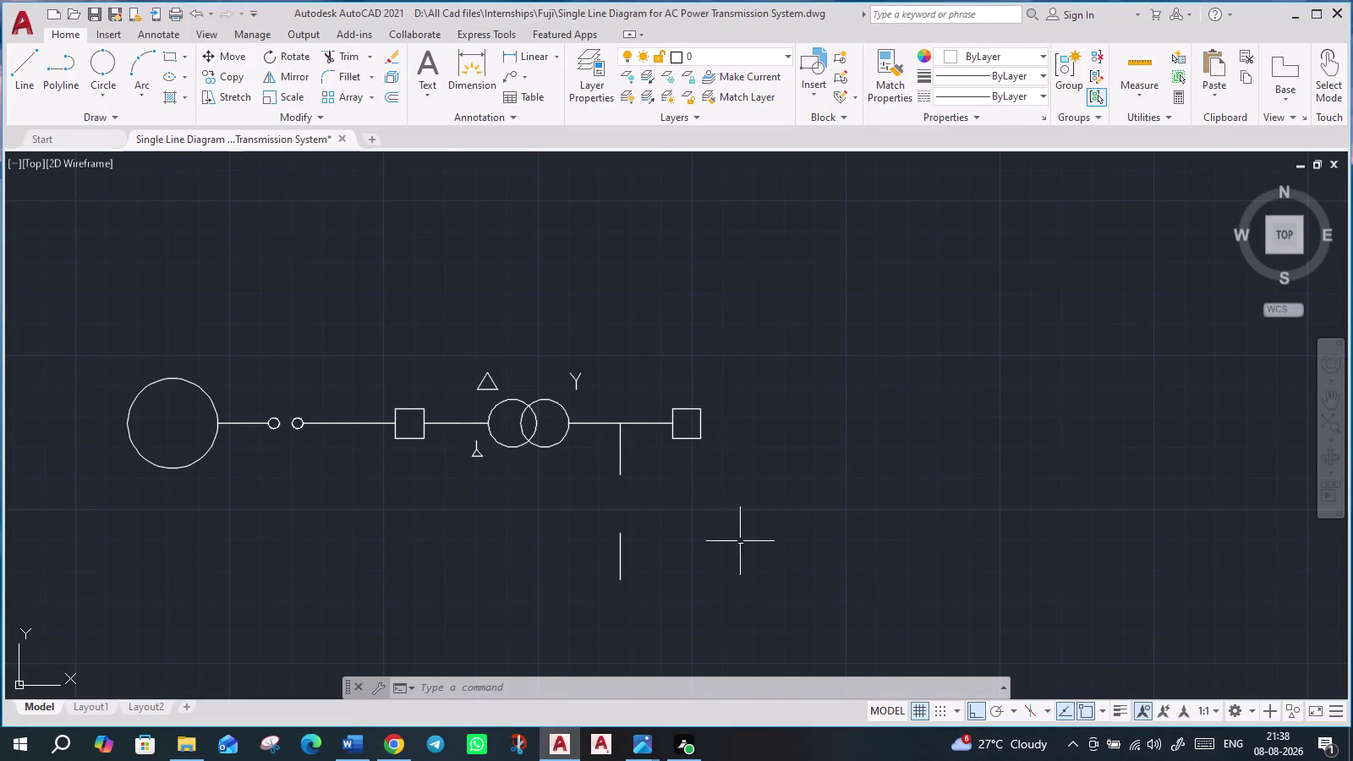
Draw a short horizontal line from the bottom endpoint of the lone vertical stub.
middle_drag(814, 586, 789, 604)
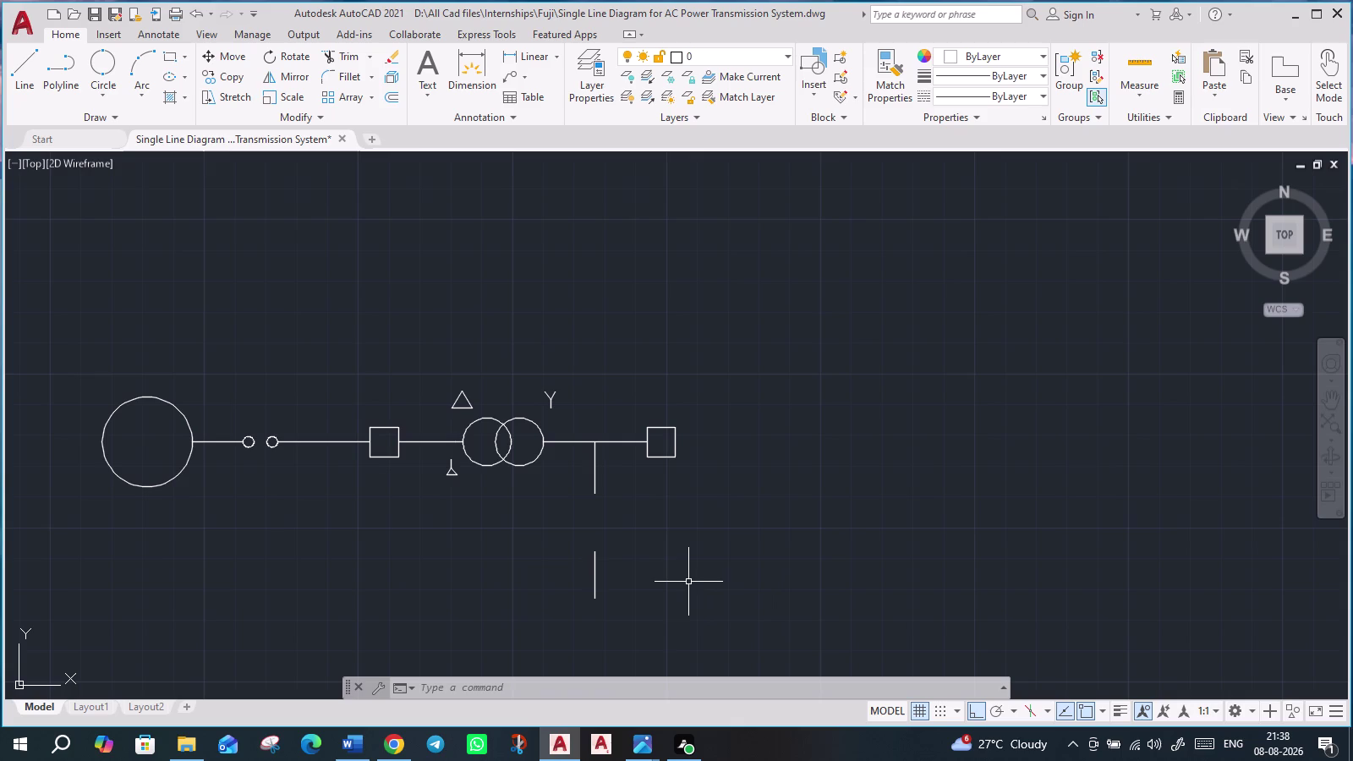
click(27, 65)
middle_drag(699, 622, 707, 459)
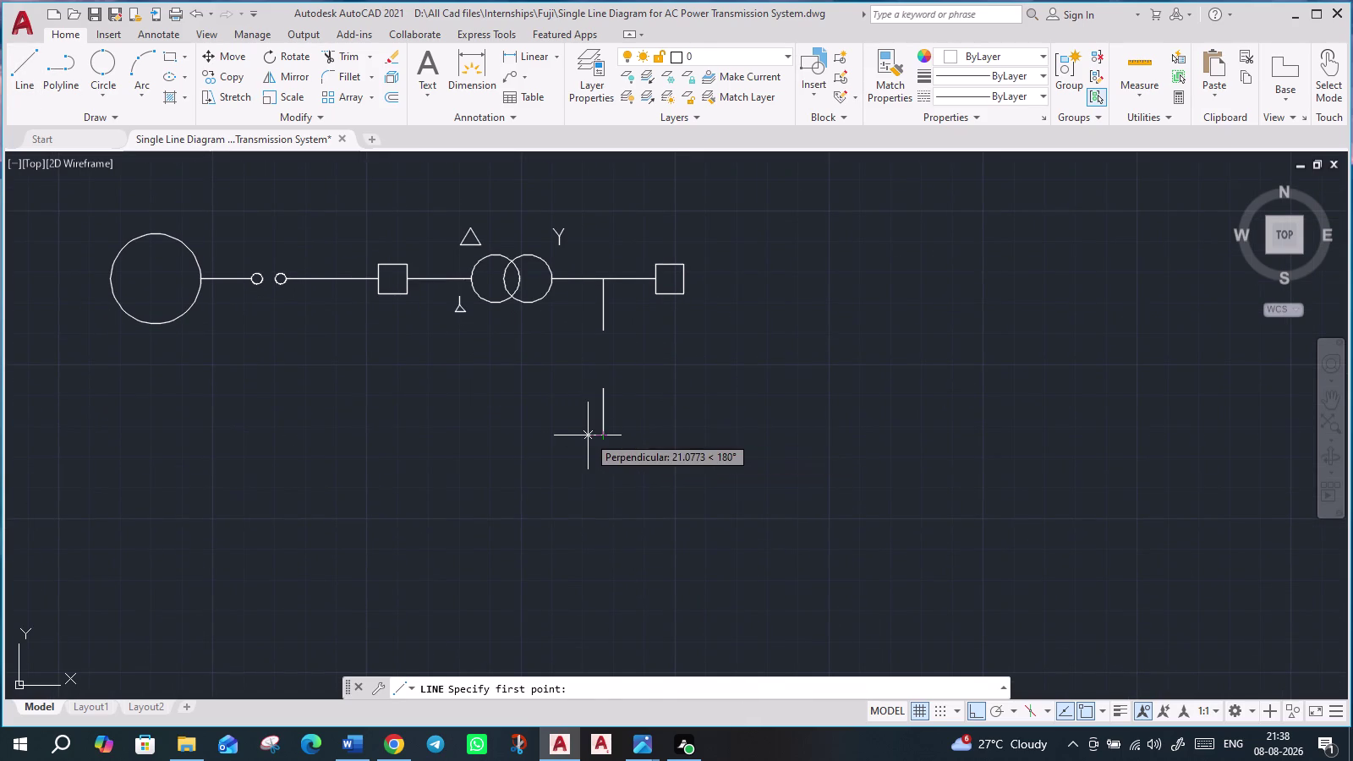
click(588, 436)
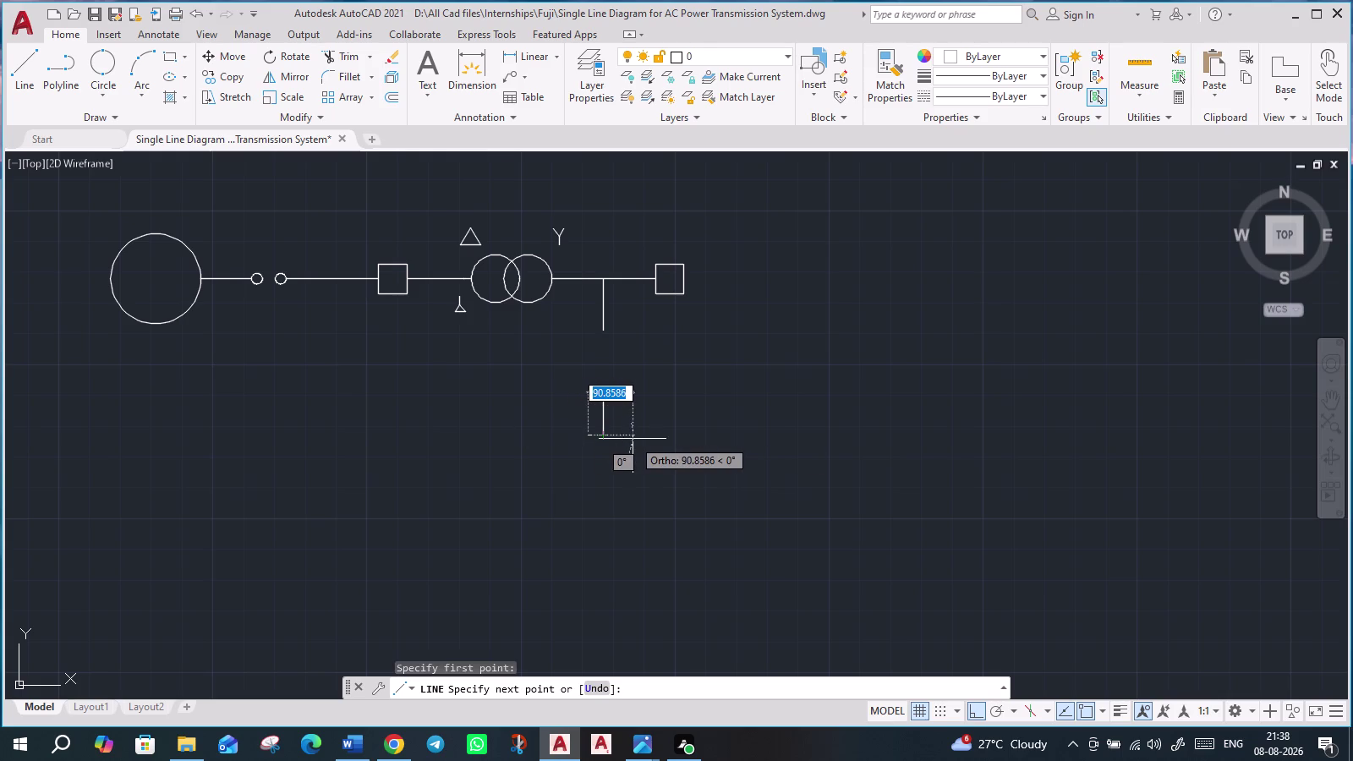
scroll(up, 3)
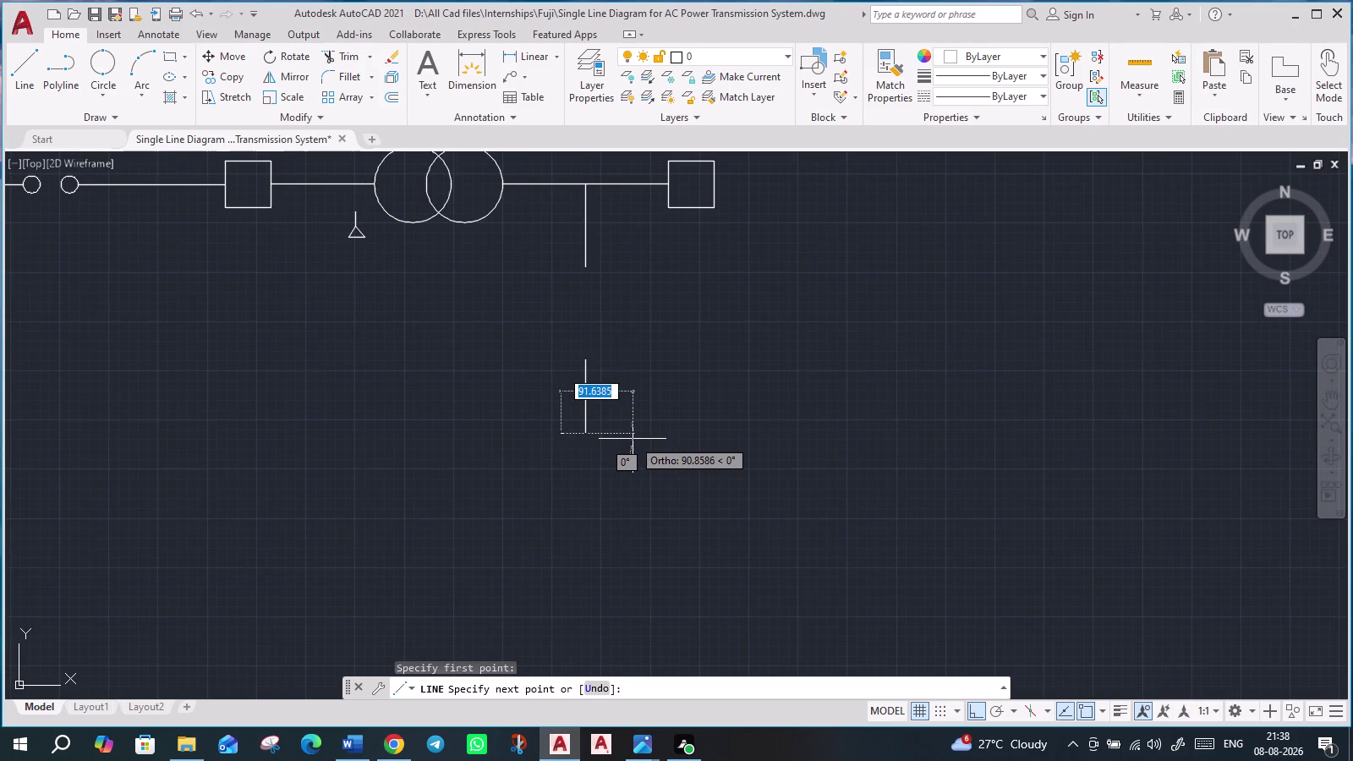
click(633, 439)
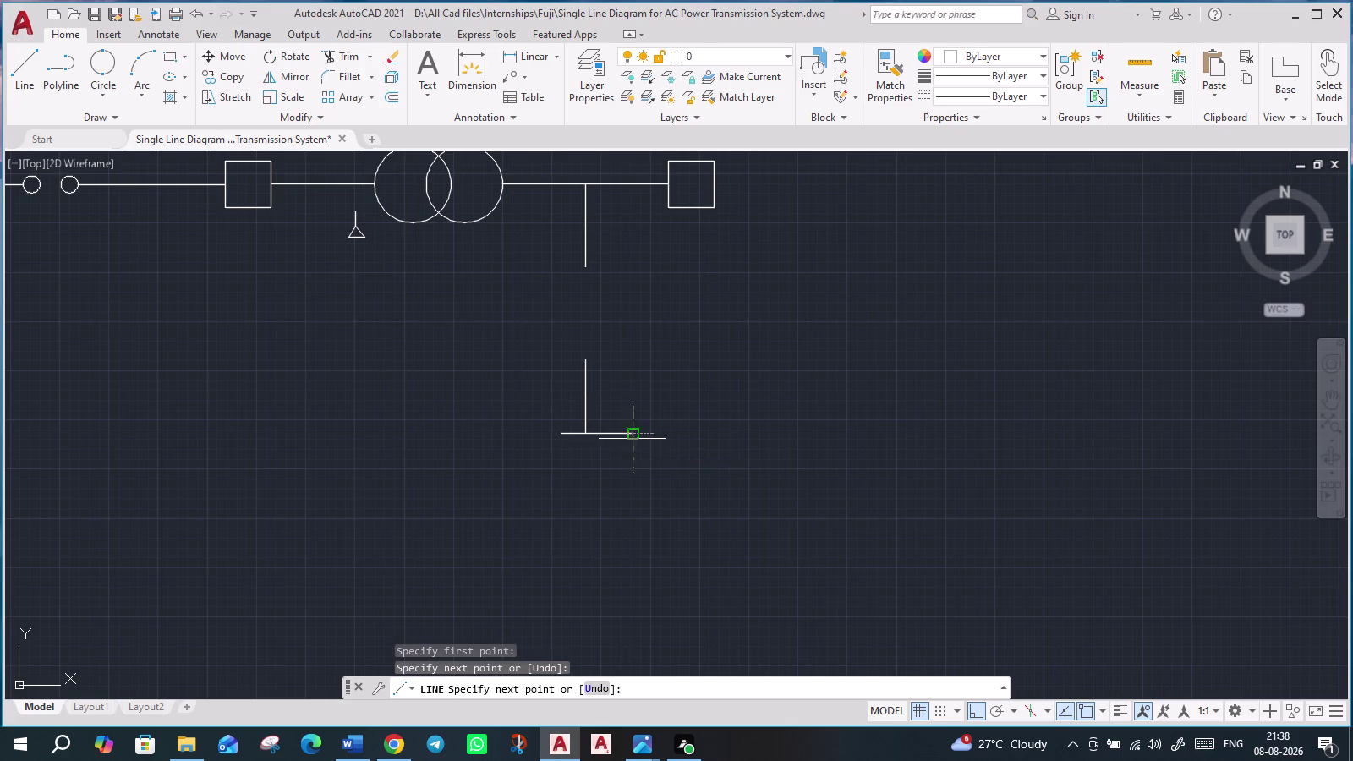
key(Escape)
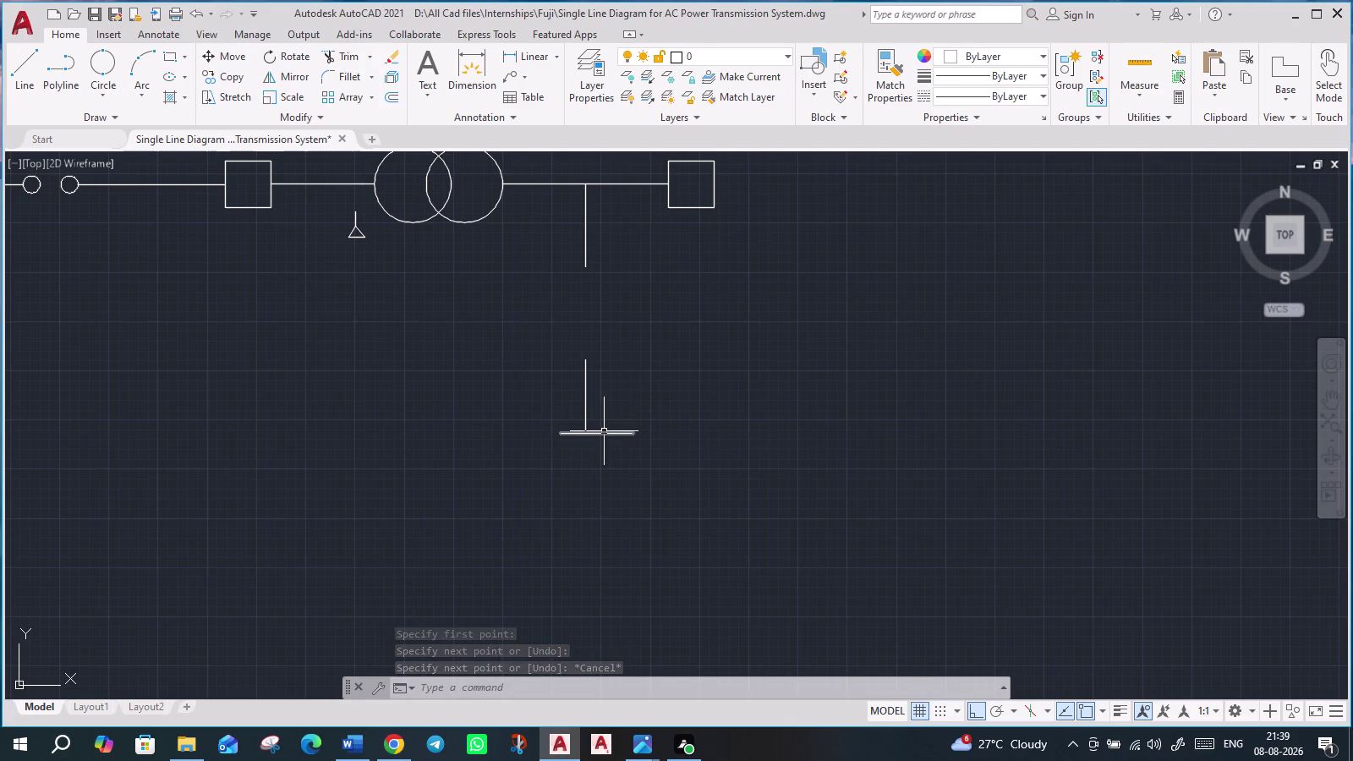
scroll(up, 3)
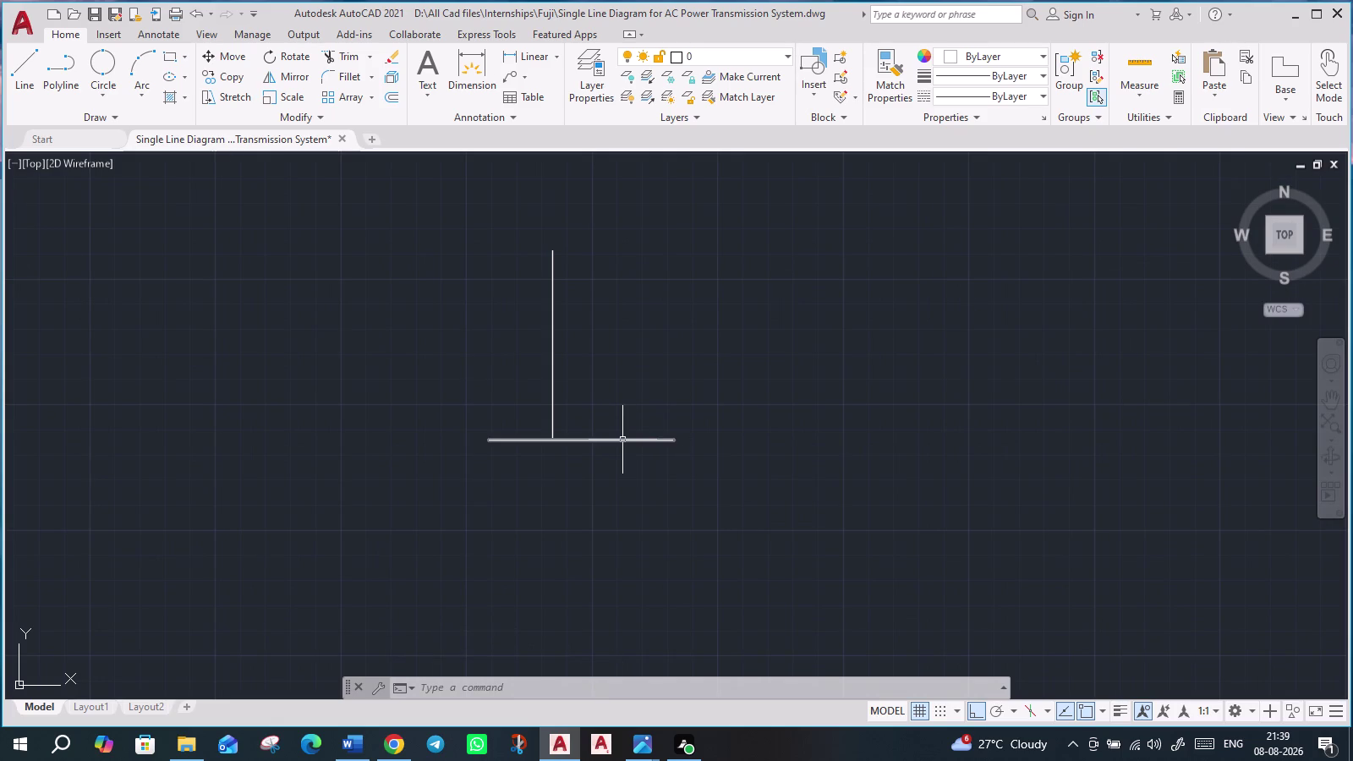
Try lengthening the horizontal line by its grip, then cancel the stretch.
click(623, 440)
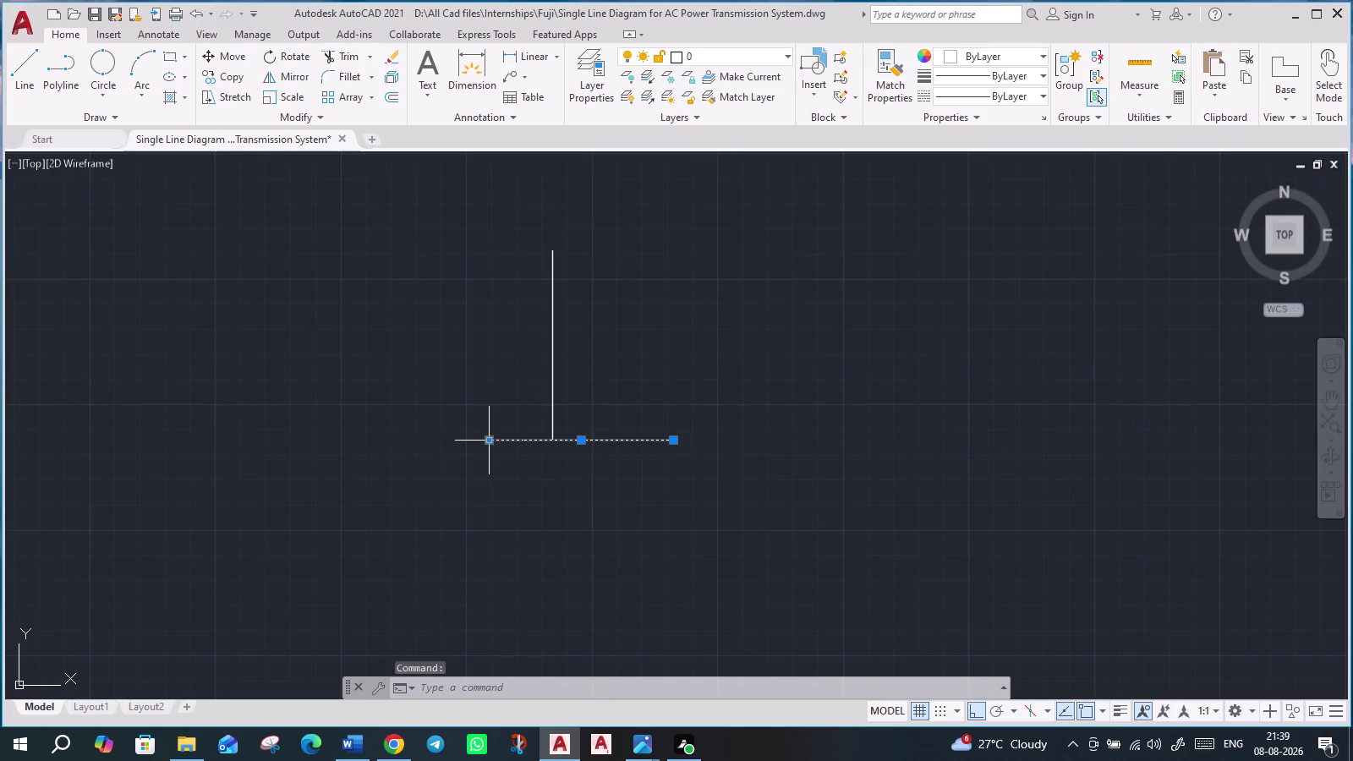
drag(491, 441, 470, 439)
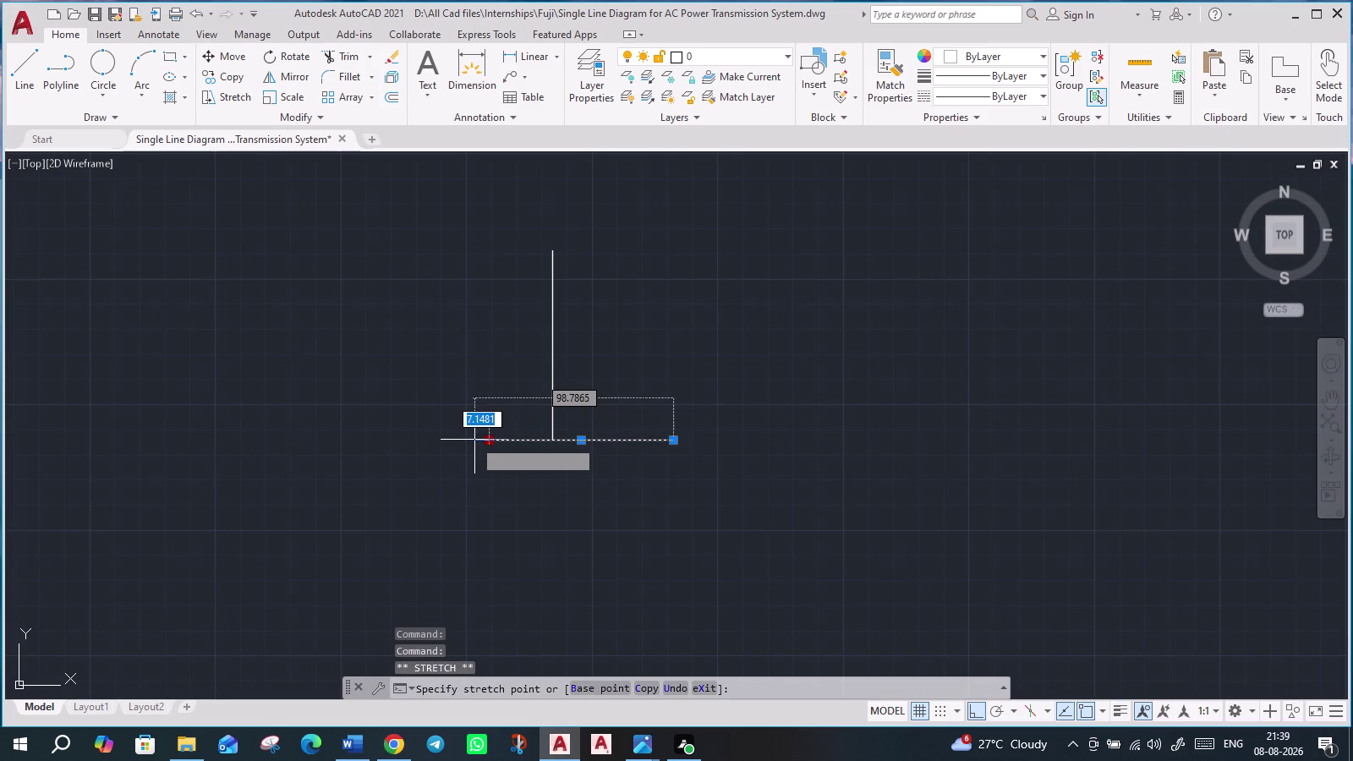
drag(470, 439, 459, 435)
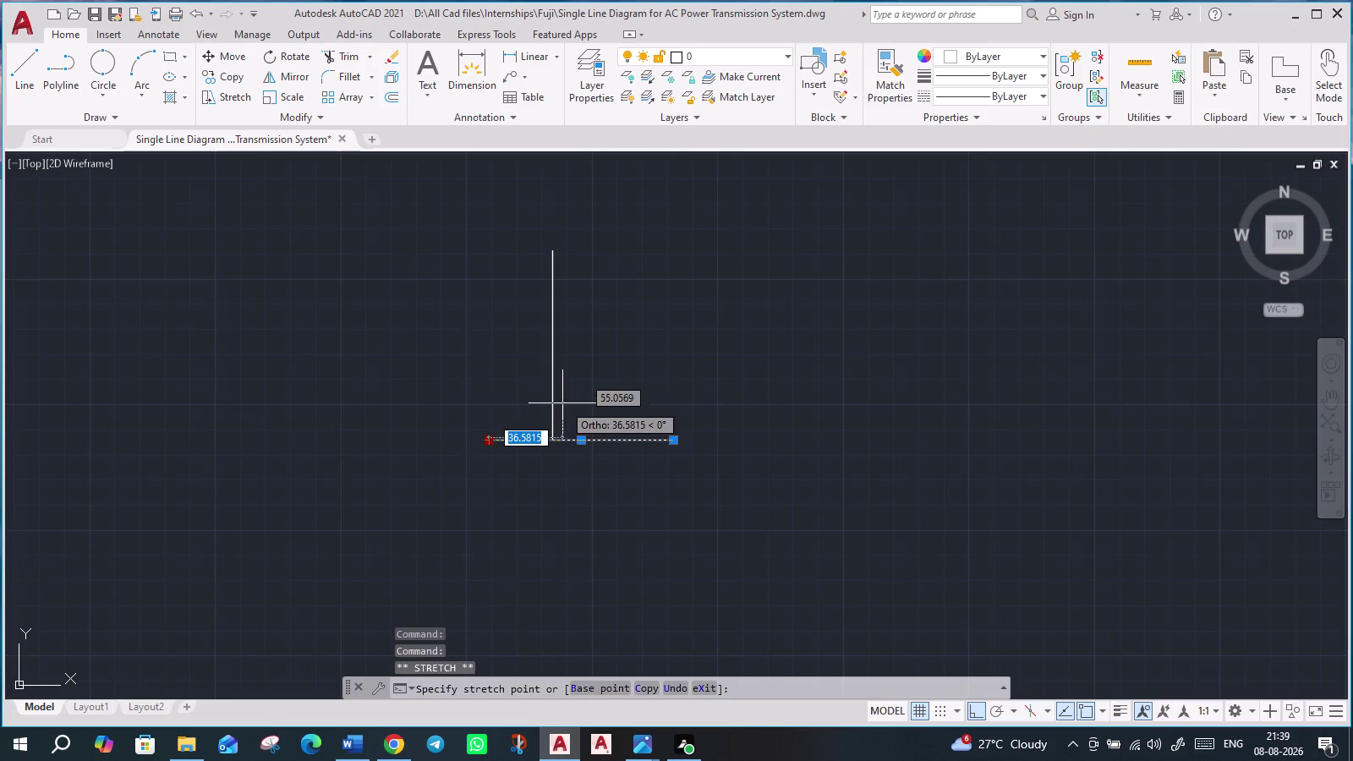
key(Escape)
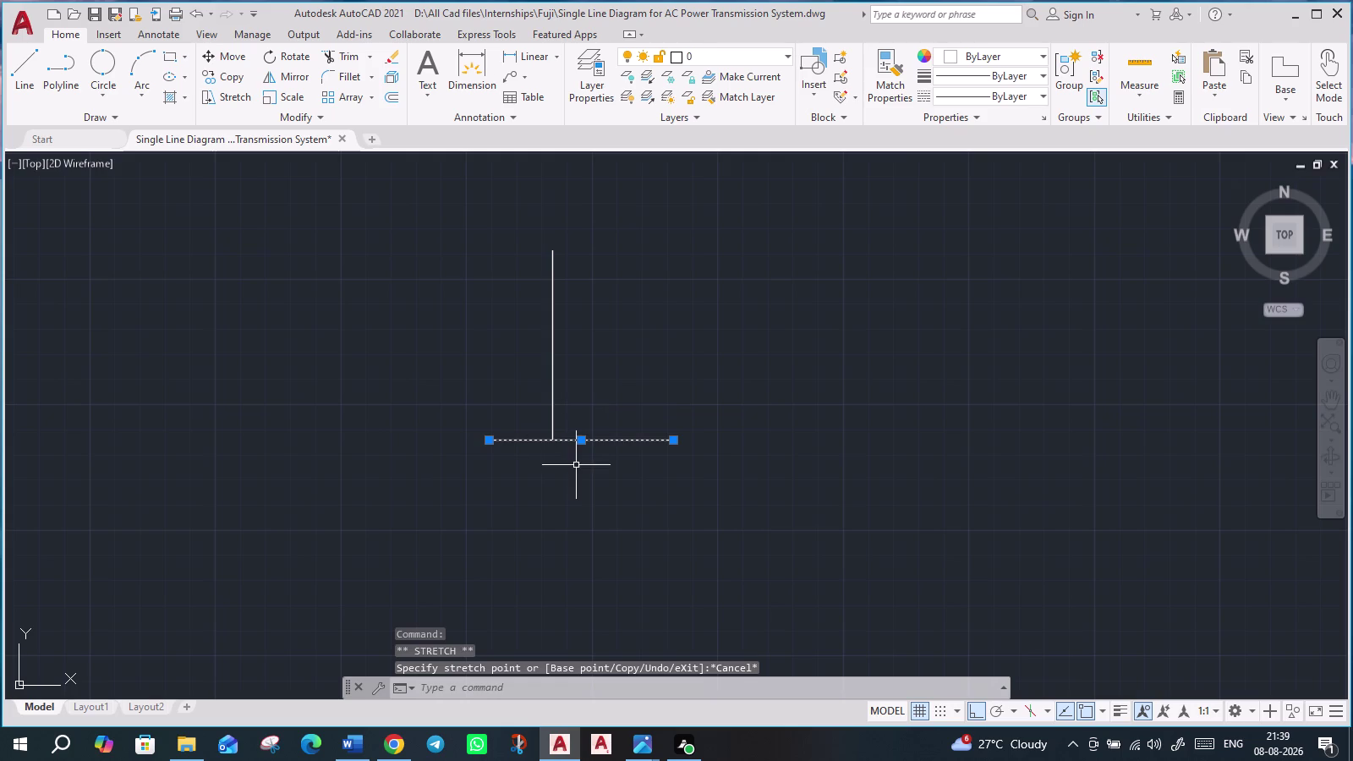
scroll(up, 3)
Move the line by its midpoint onto the stub's bottom endpoint, forming an inverted T.
key(m)
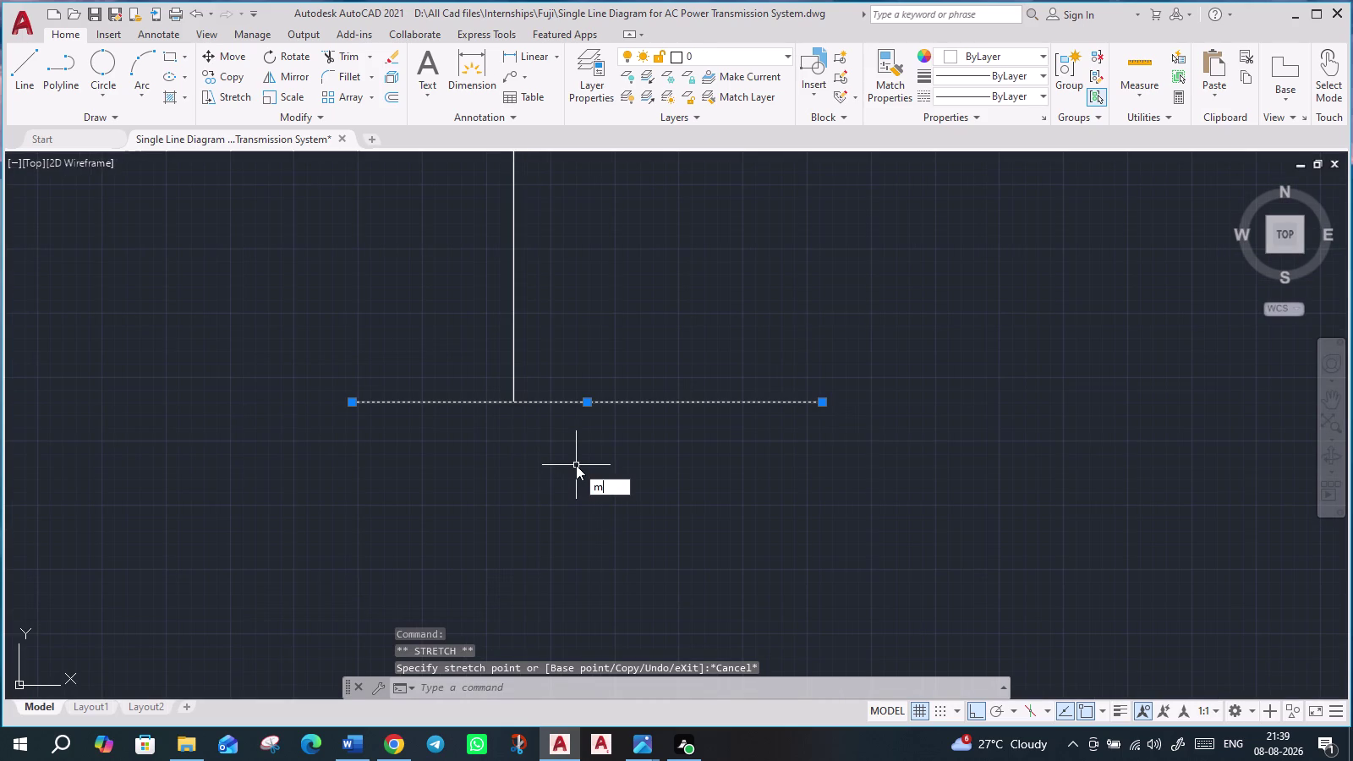
key(Return)
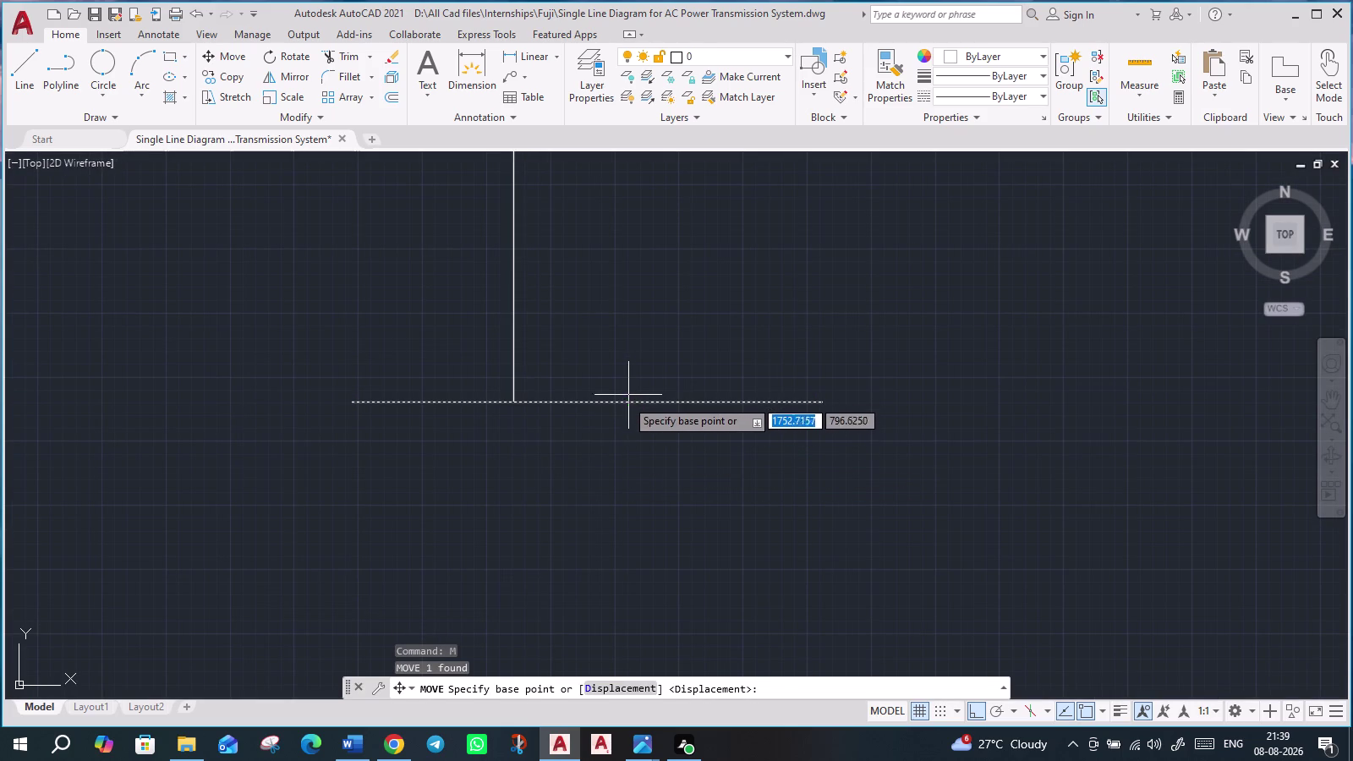
click(626, 404)
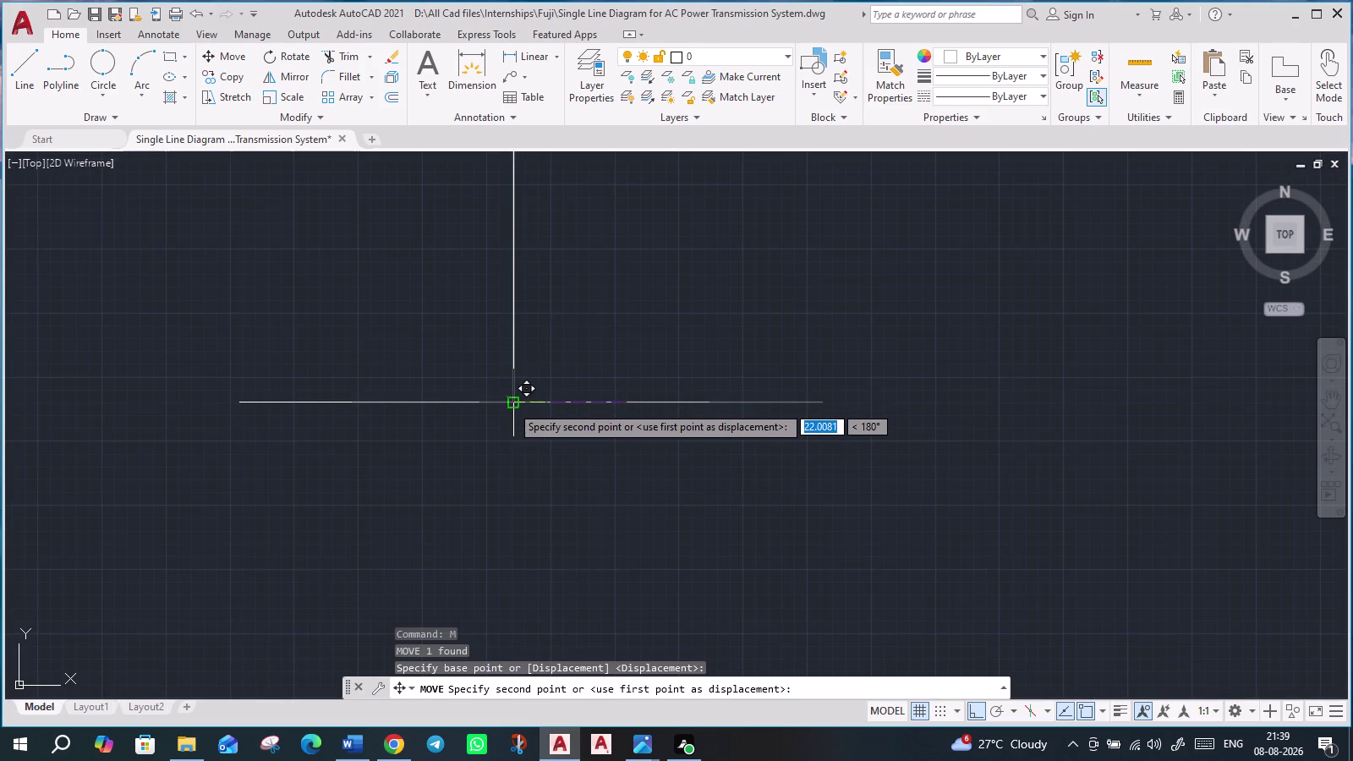
click(554, 425)
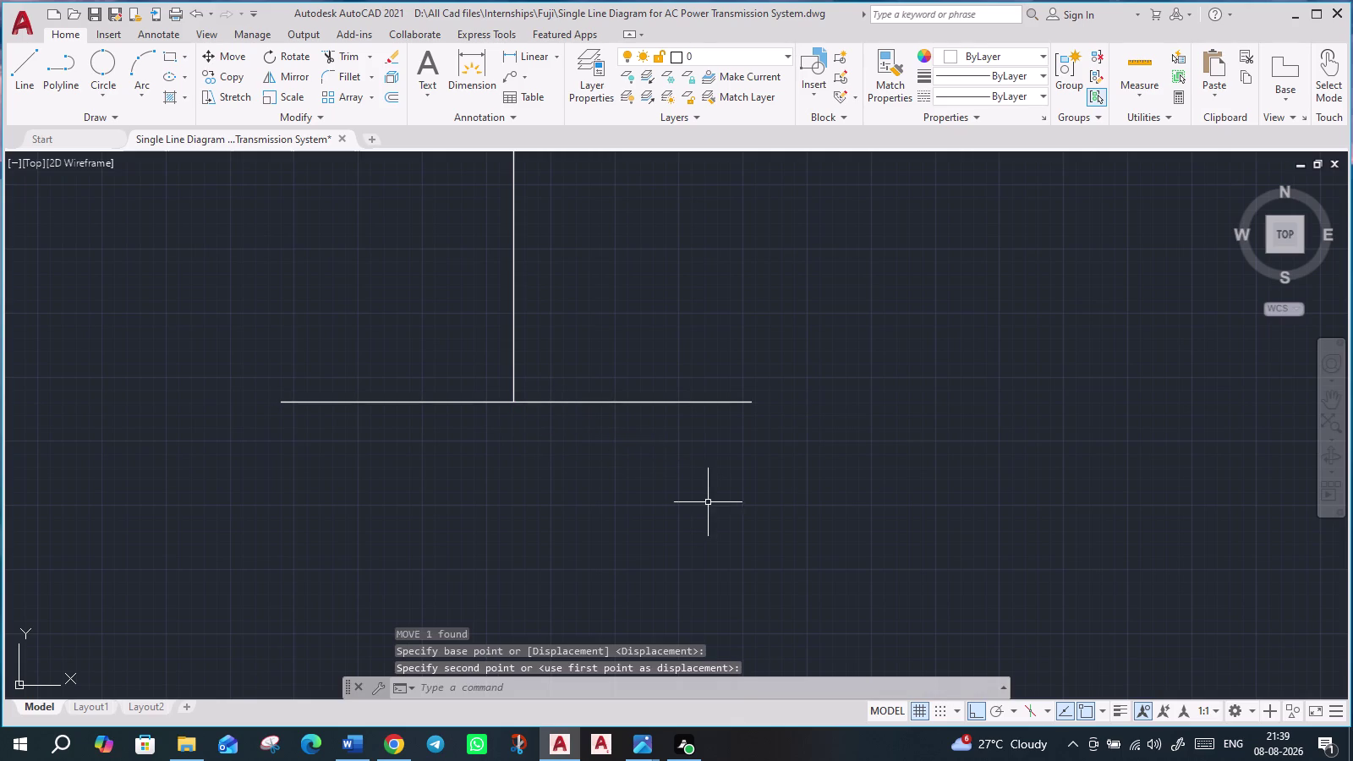
scroll(down, 3)
scroll(down, 3)
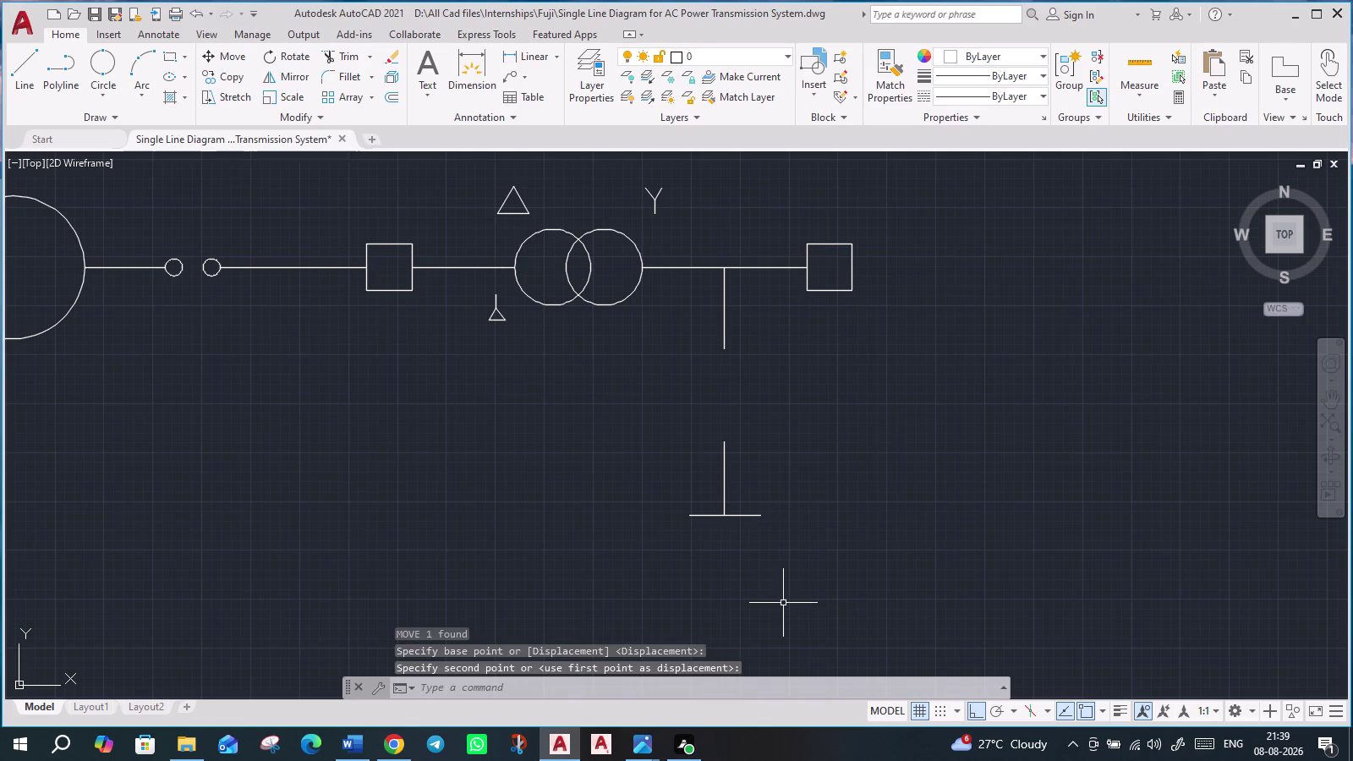
Draw a shorter parallel line beneath the first bar of the earth symbol.
key(l)
key(Return)
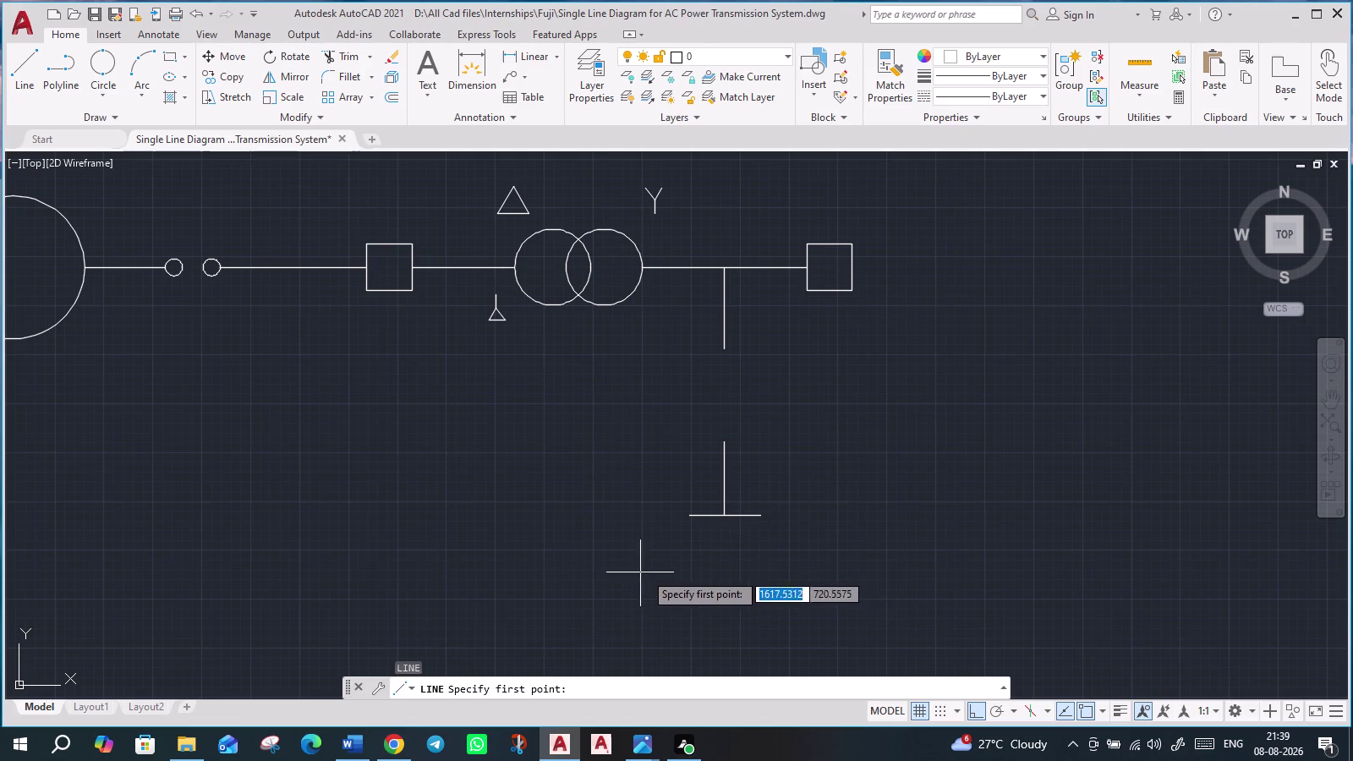
click(699, 529)
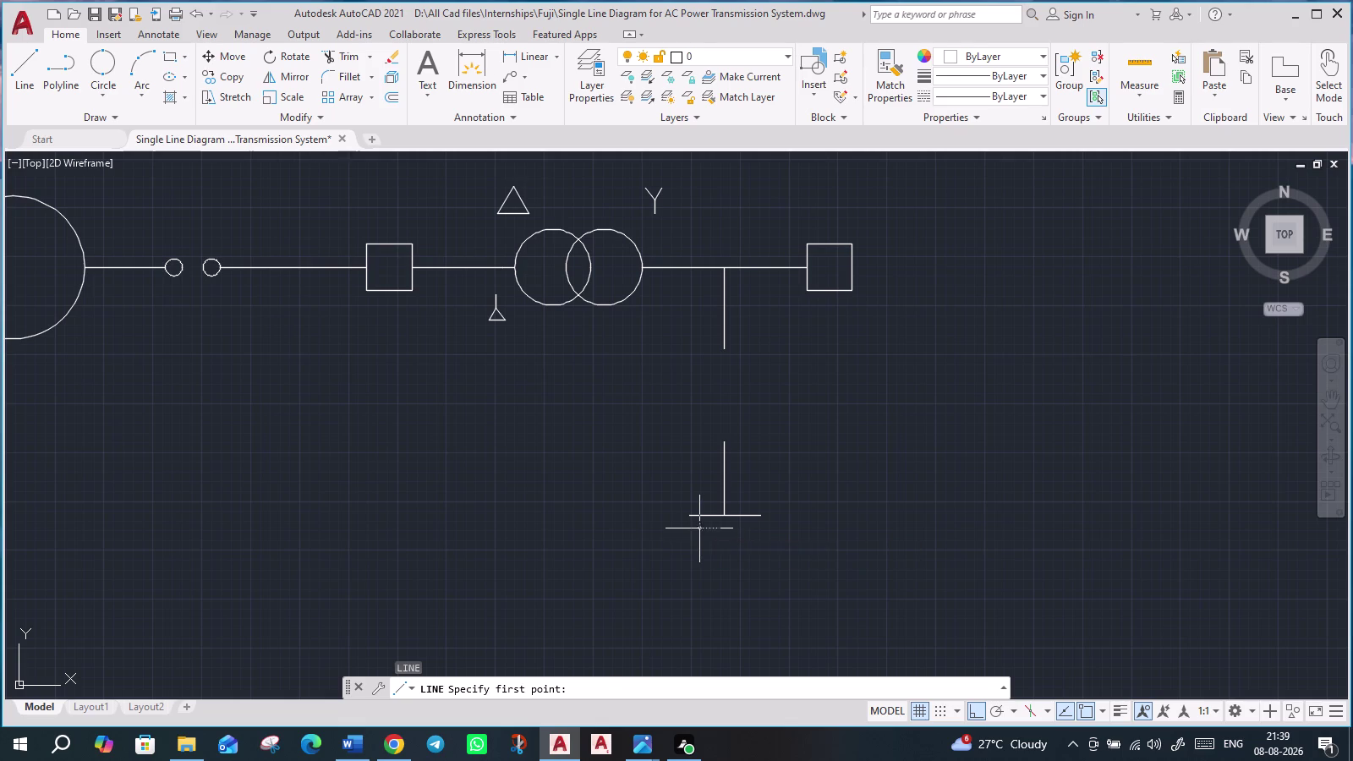
click(747, 530)
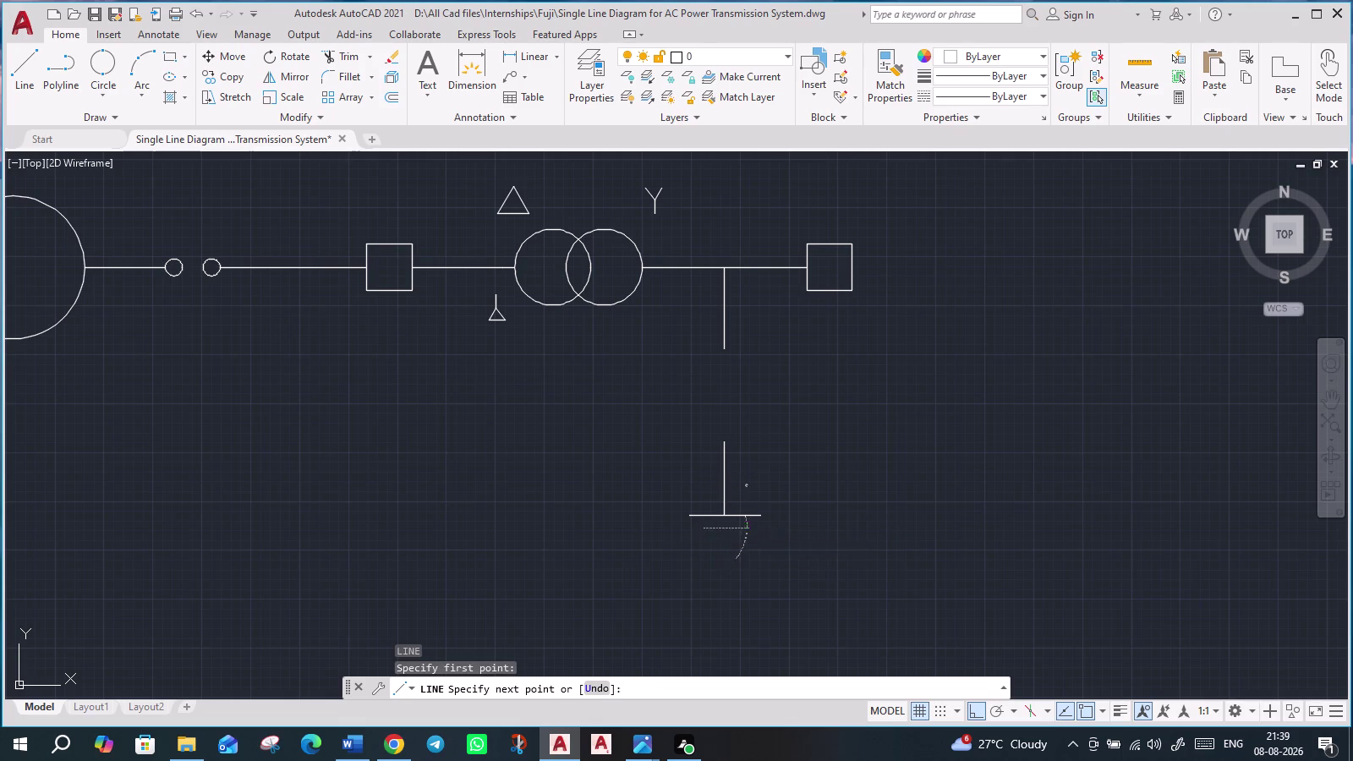
key(Escape)
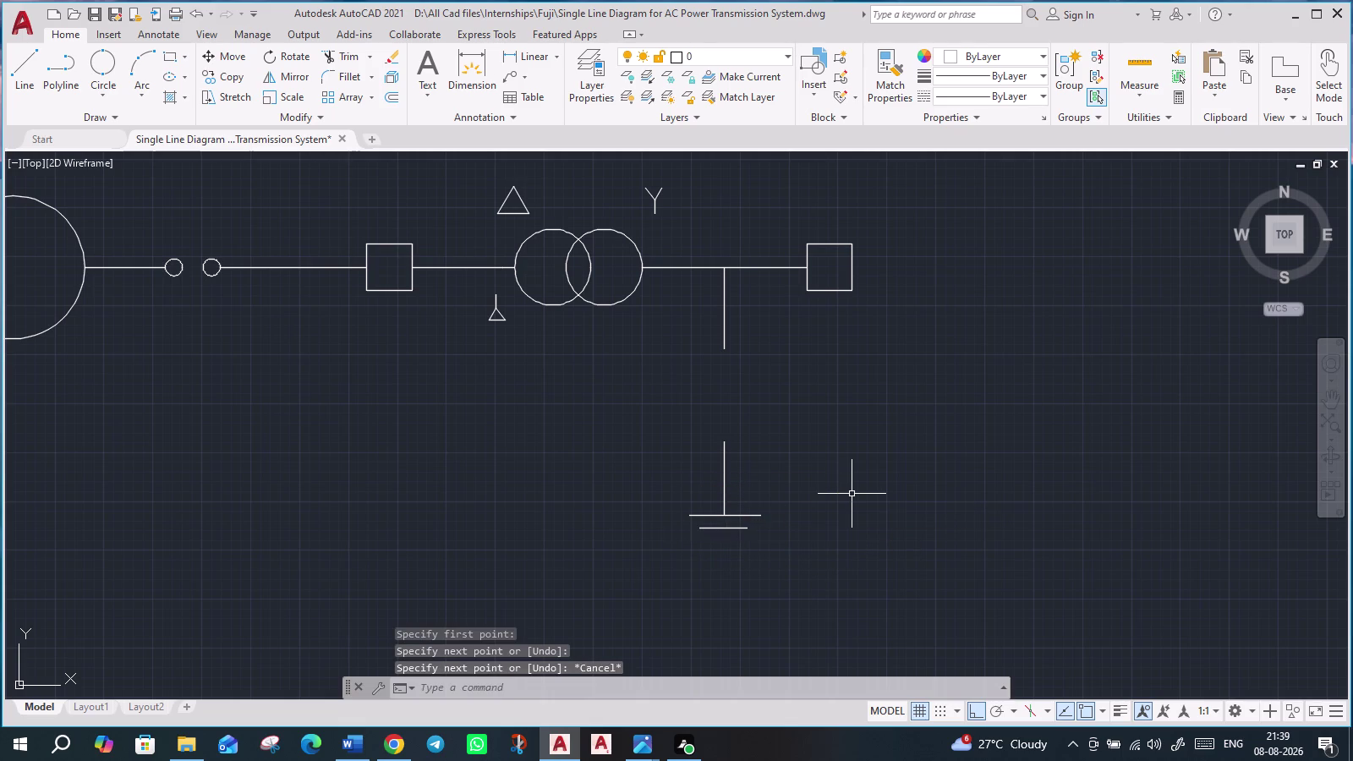
scroll(up, 3)
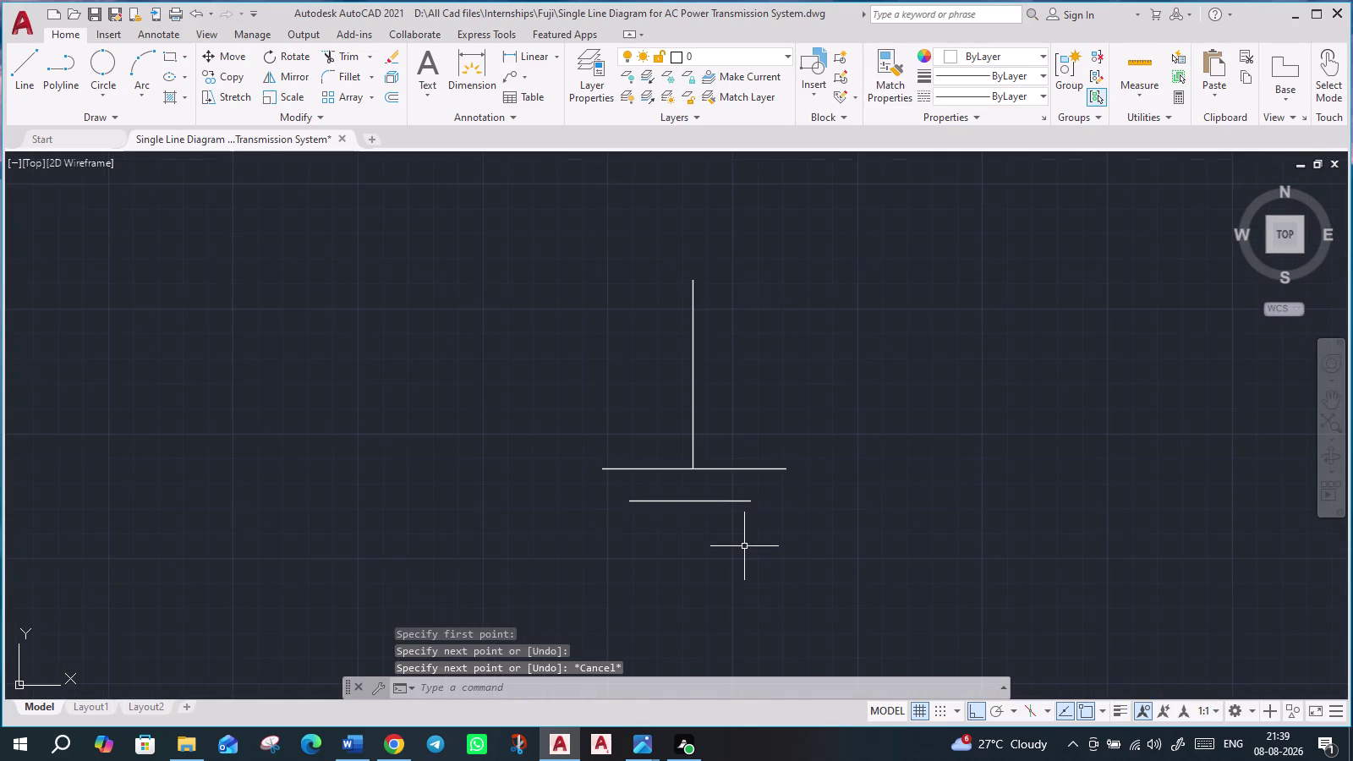
middle_drag(751, 561, 722, 561)
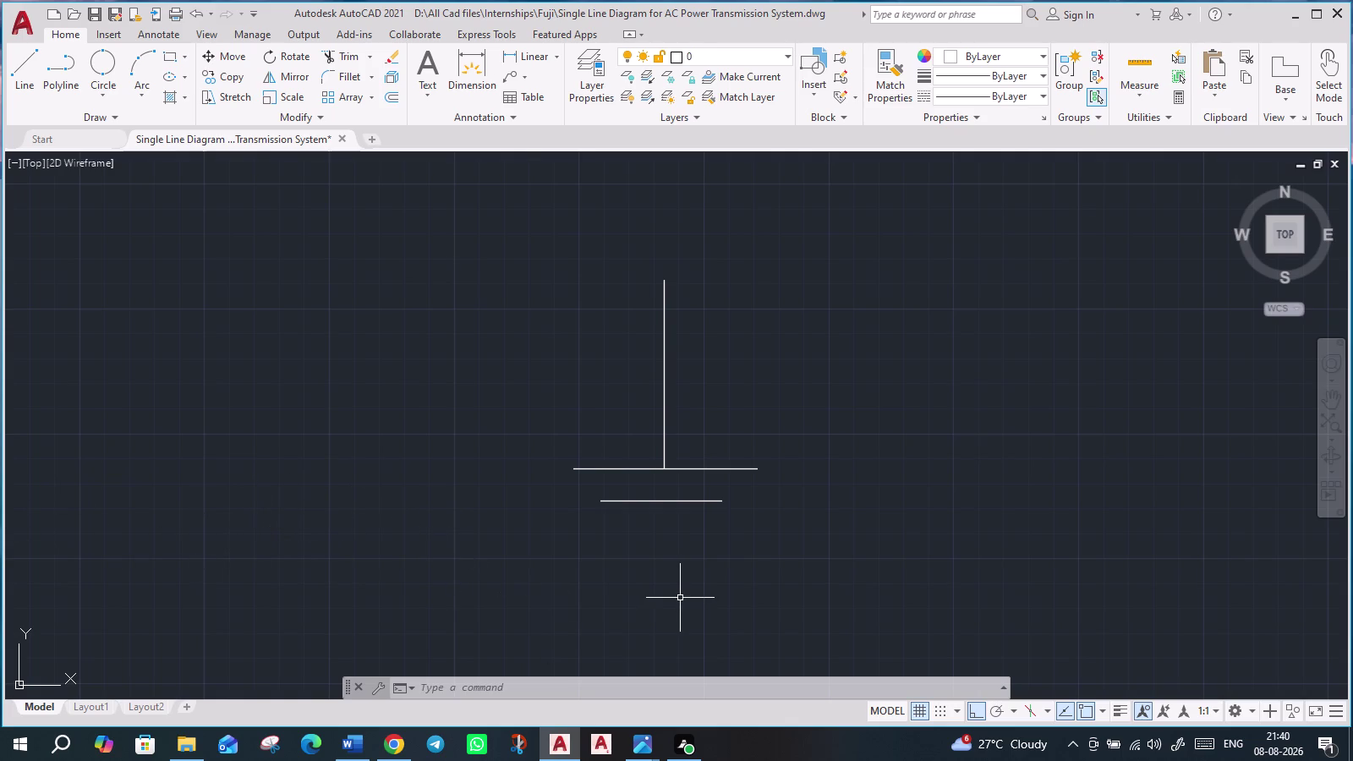
scroll(down, 3)
middle_drag(696, 597, 520, 485)
scroll(up, 3)
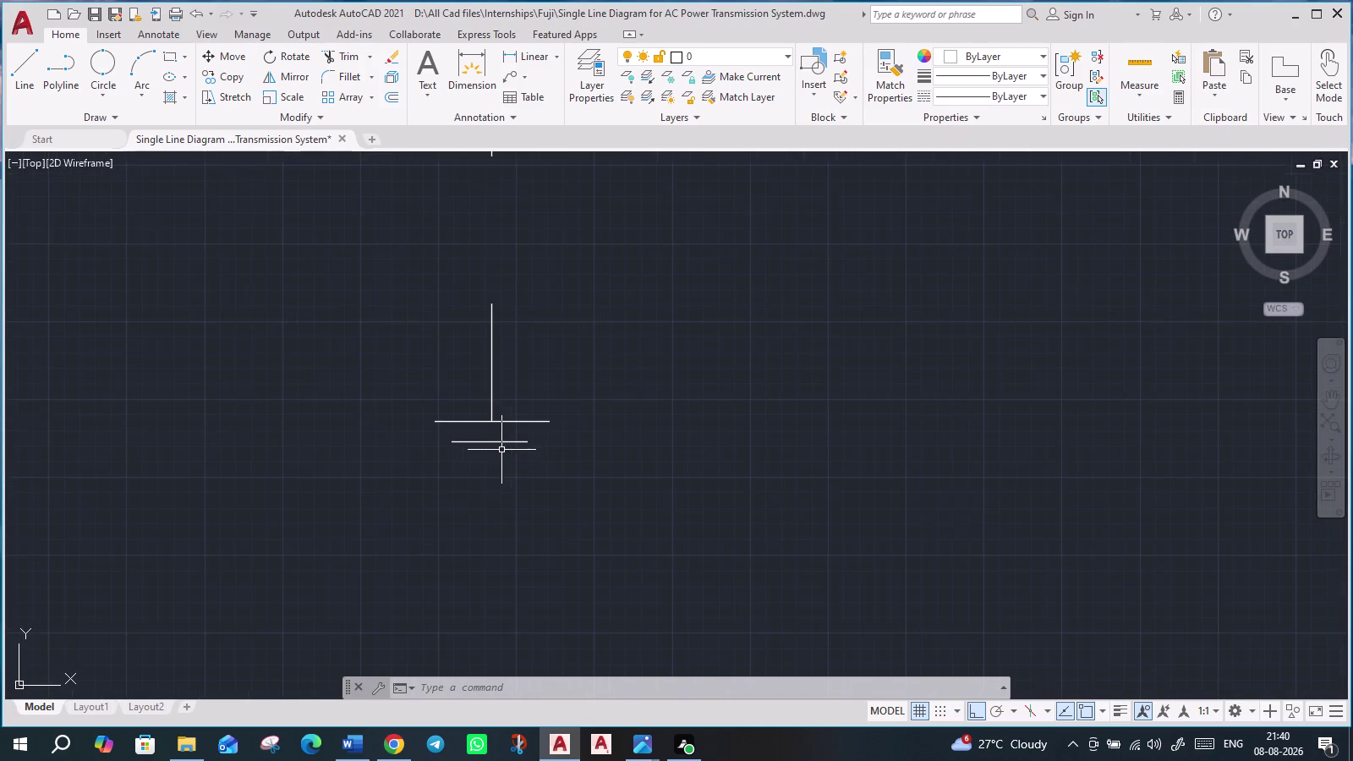
middle_drag(511, 481, 511, 567)
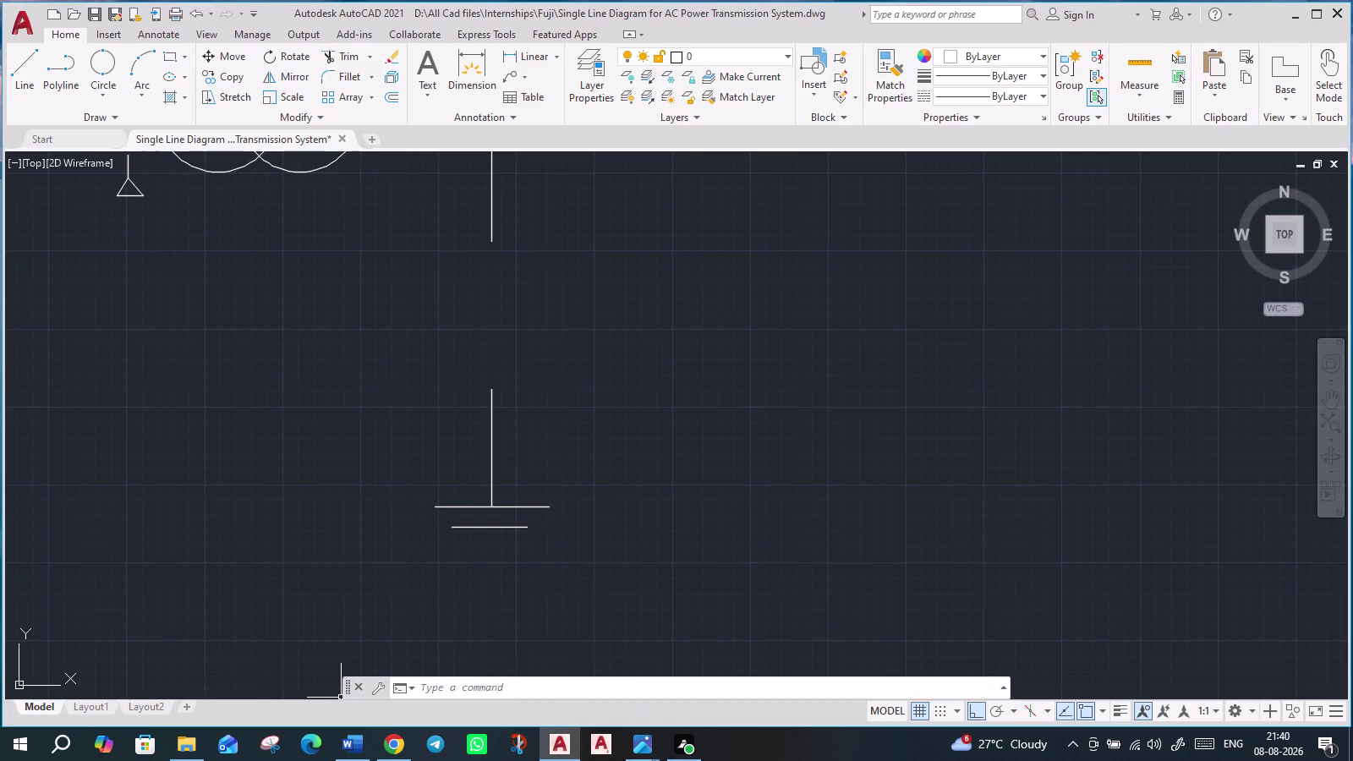
scroll(up, 3)
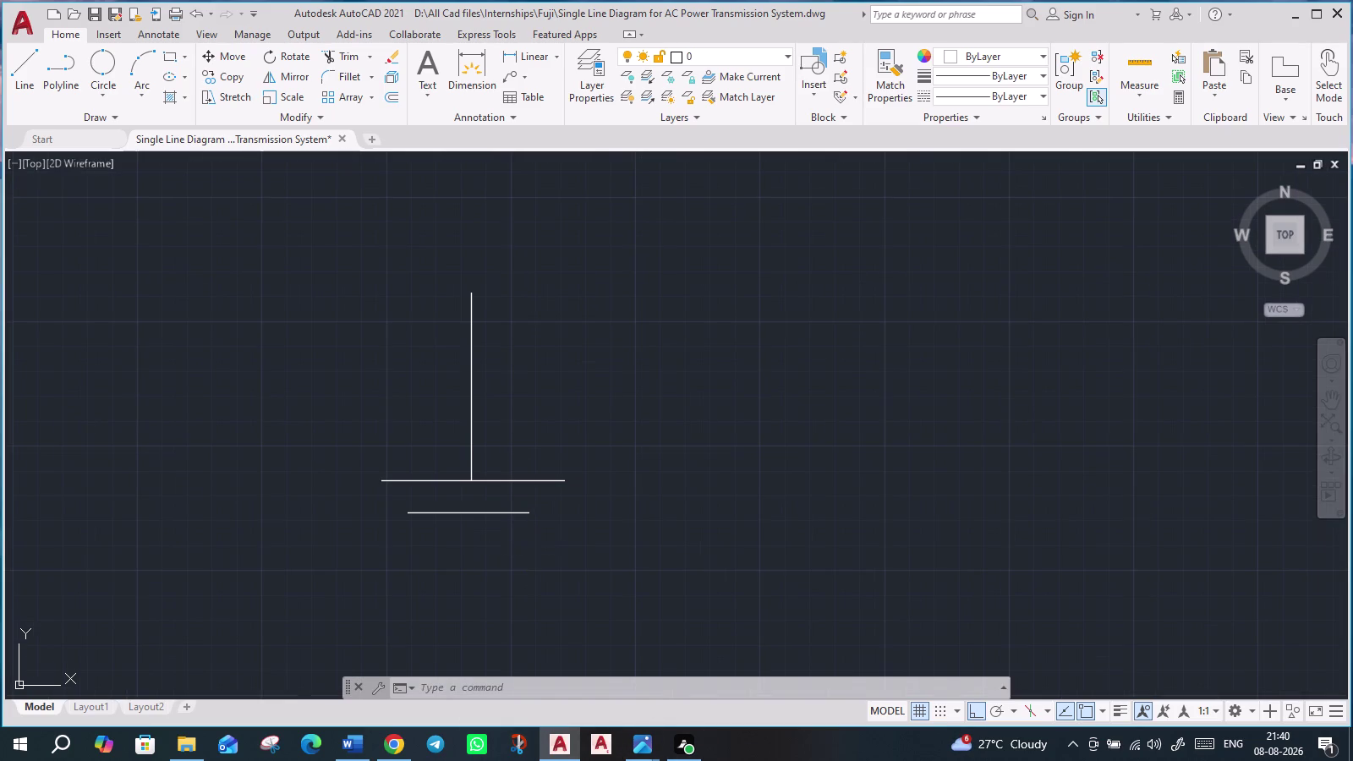
middle_drag(533, 552, 509, 640)
middle_drag(528, 606, 562, 543)
right_drag(560, 553, 561, 543)
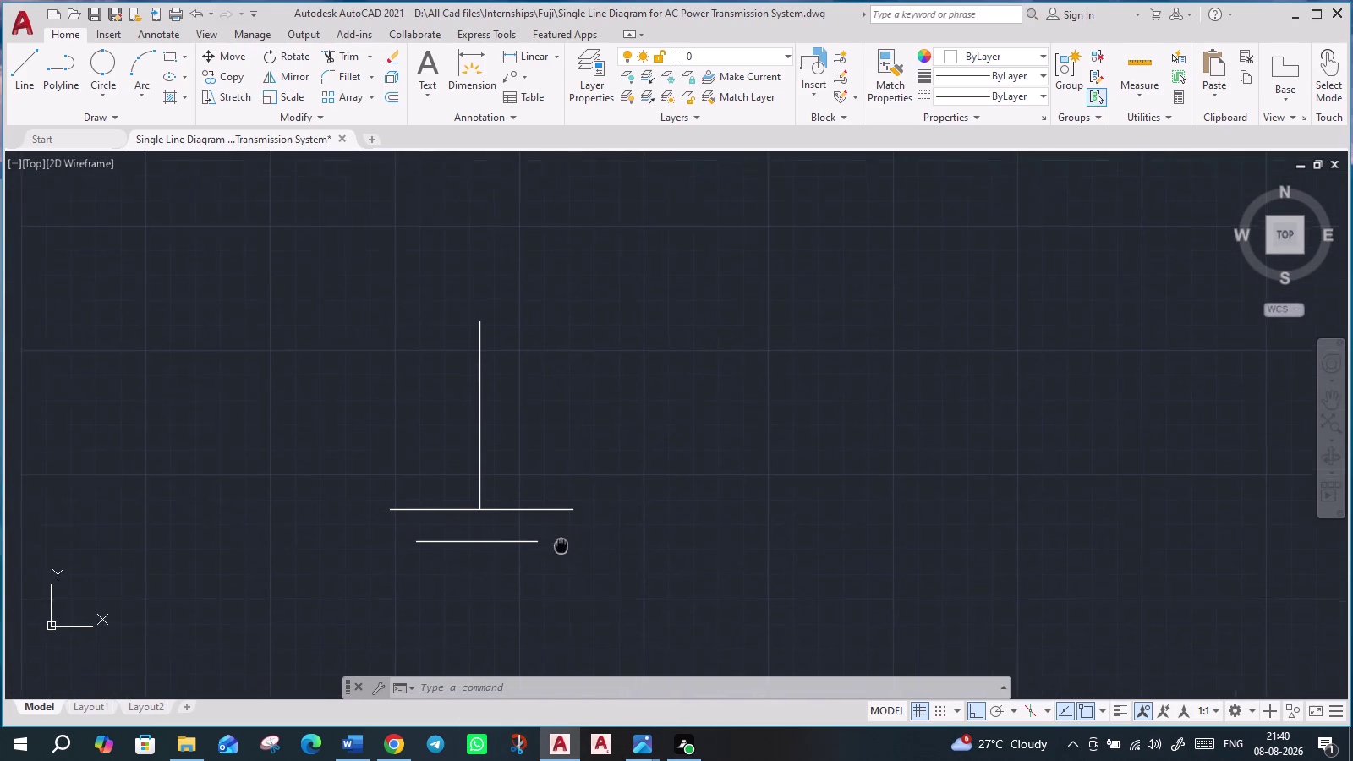
middle_drag(562, 543, 561, 542)
right_drag(562, 543, 554, 543)
key(Escape)
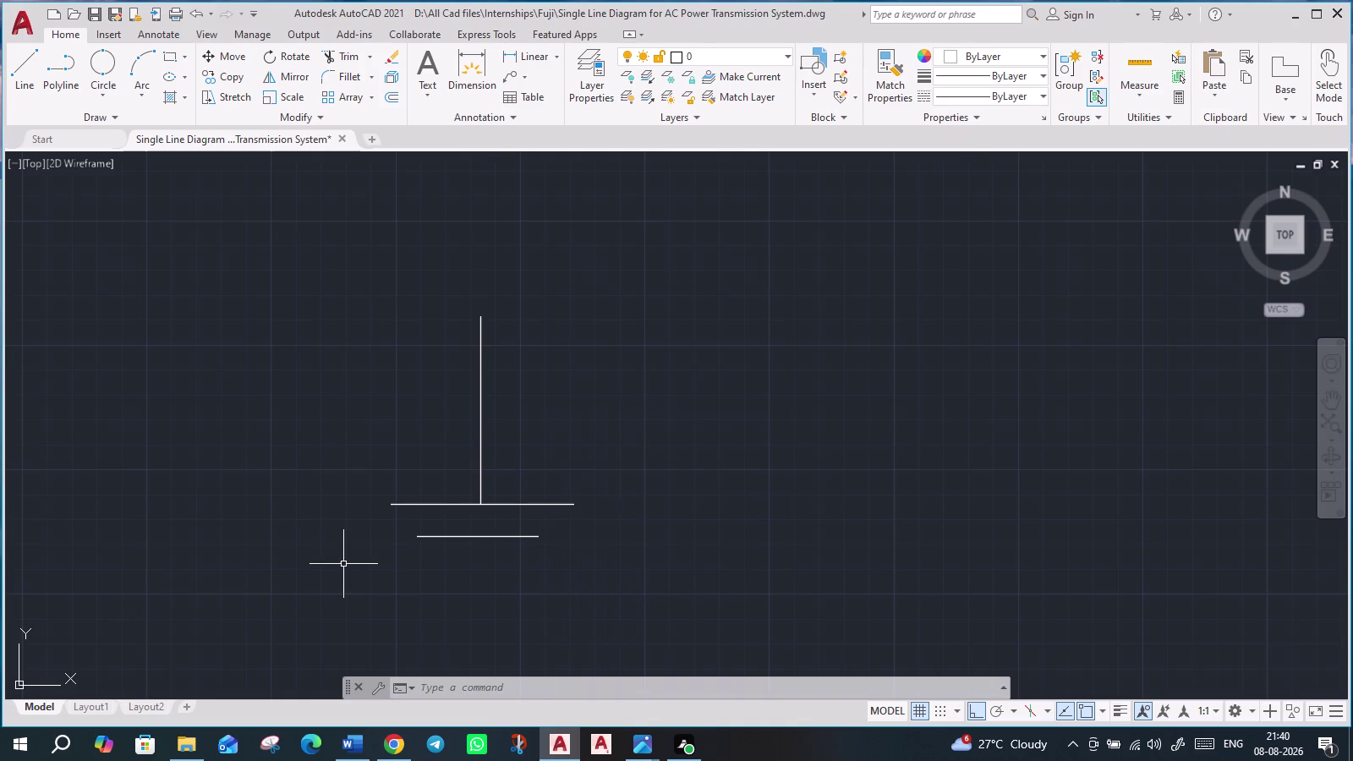